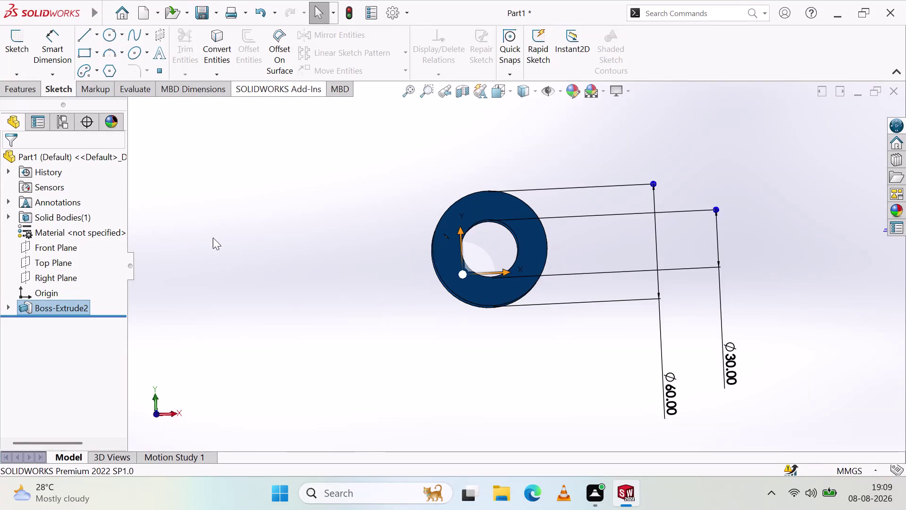
Clear the sketch preview and view the Boss-Extrude2 washer ring from the front.
key(Escape)
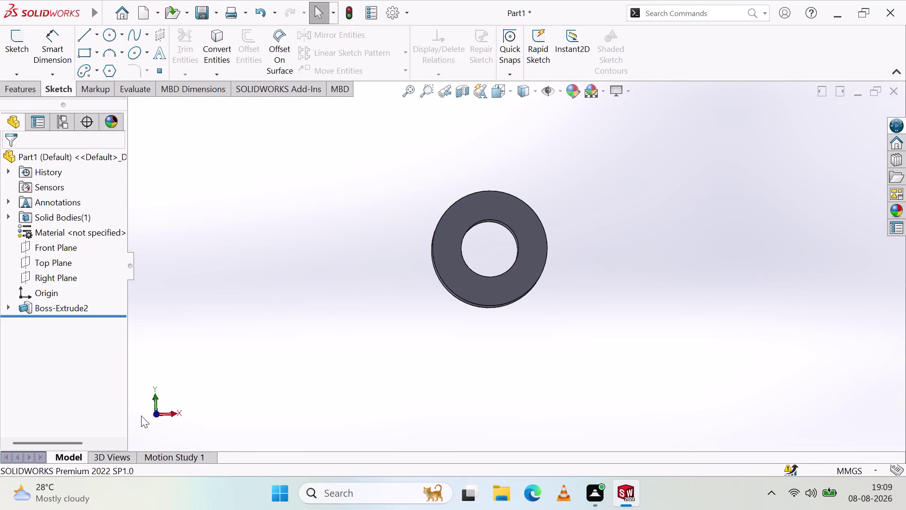
click(174, 417)
click(138, 414)
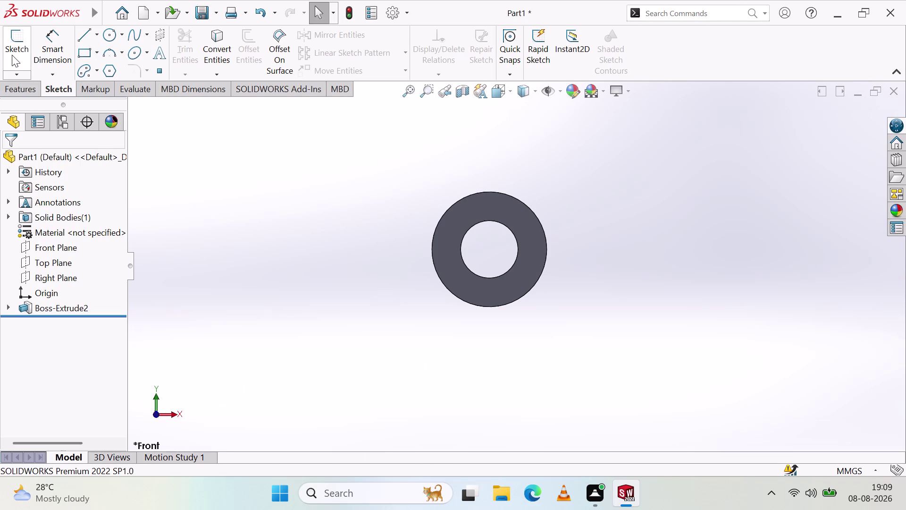
Begin a new sketch, backing out once before starting it again.
click(77, 38)
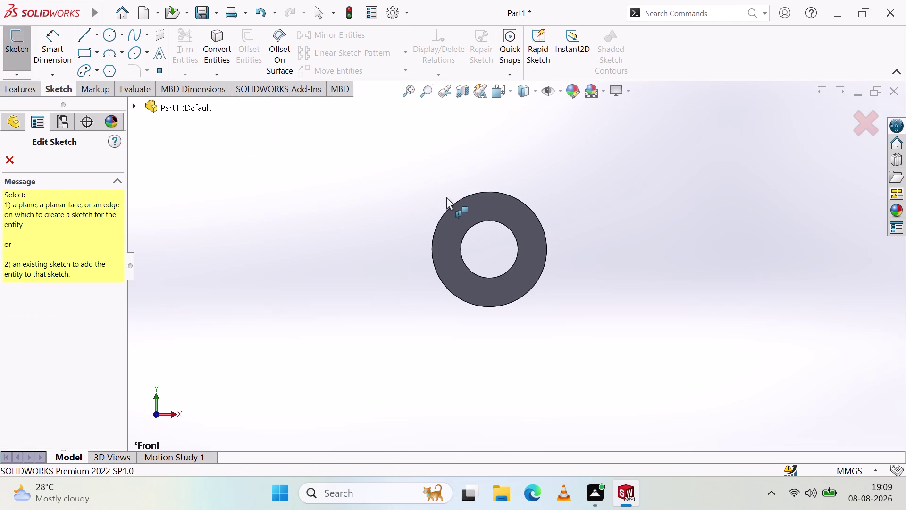
click(5, 163)
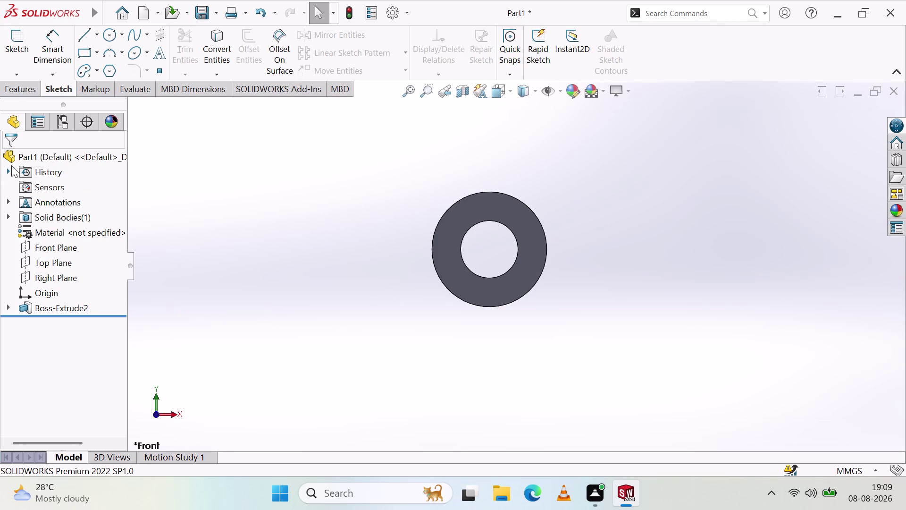
scroll(down, 3)
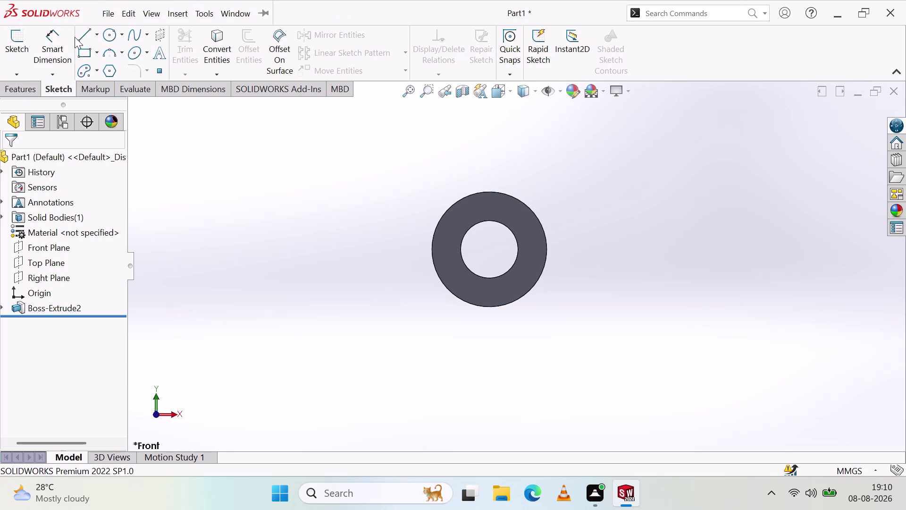
click(21, 45)
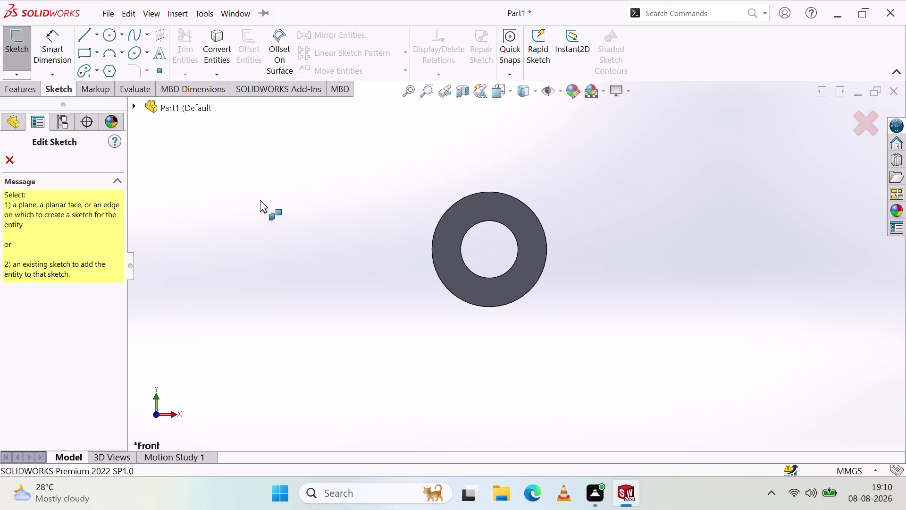
Place Sketch5 on the front plane and activate the Line tool.
click(450, 237)
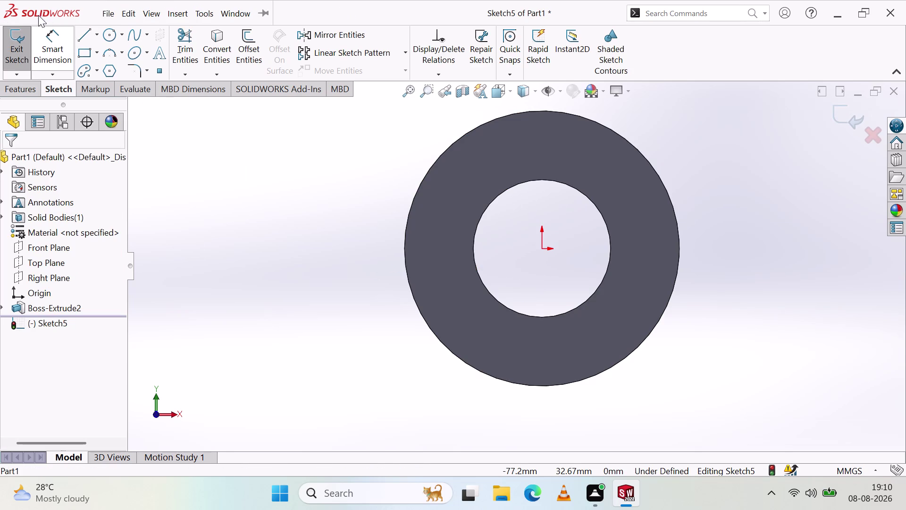
click(89, 34)
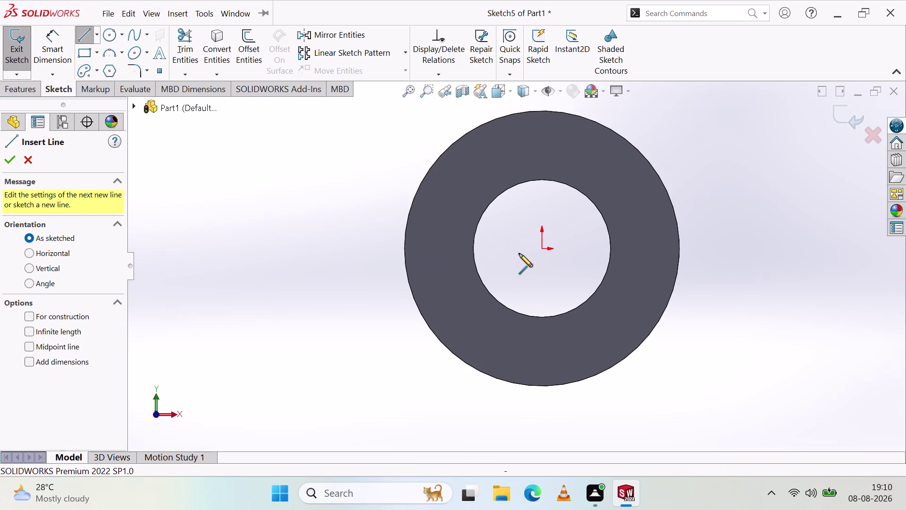
Draw a vertical line up from the ring's left edge, then a horizontal line leftward.
click(404, 248)
scroll(up, 3)
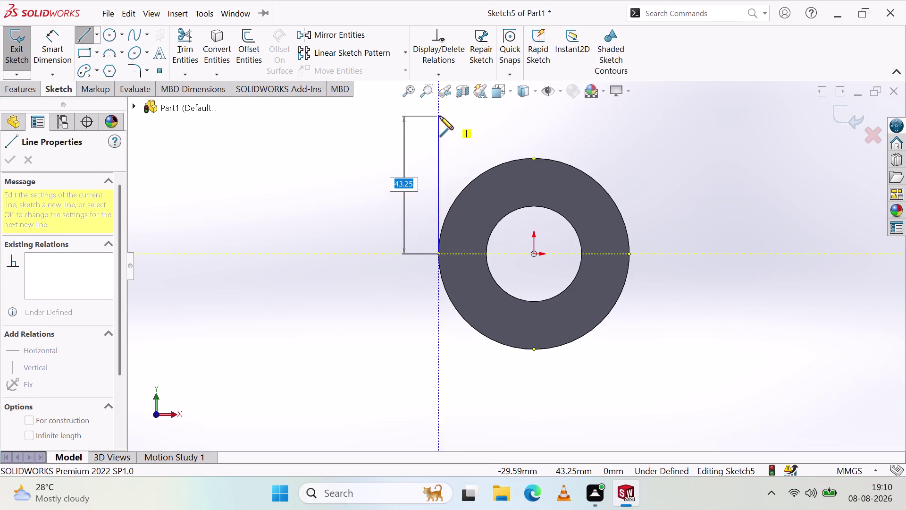
click(440, 116)
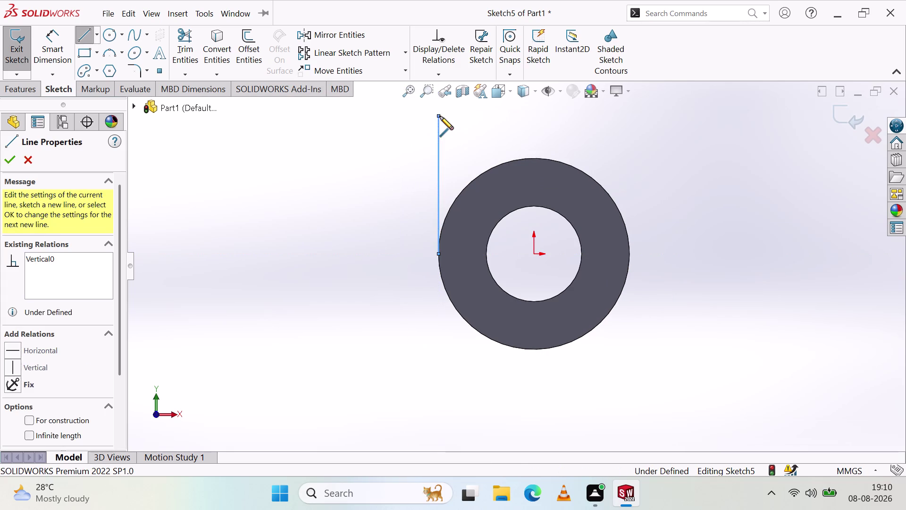
click(303, 117)
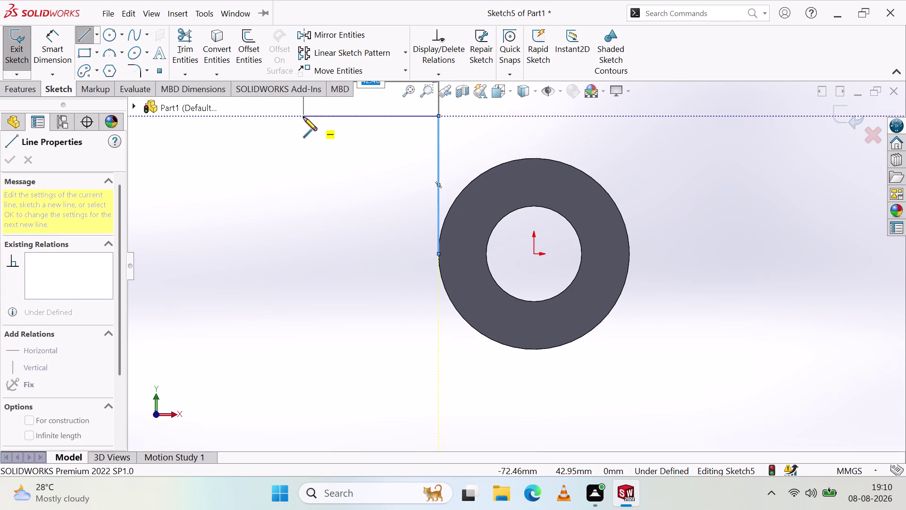
key(Escape)
scroll(up, 3)
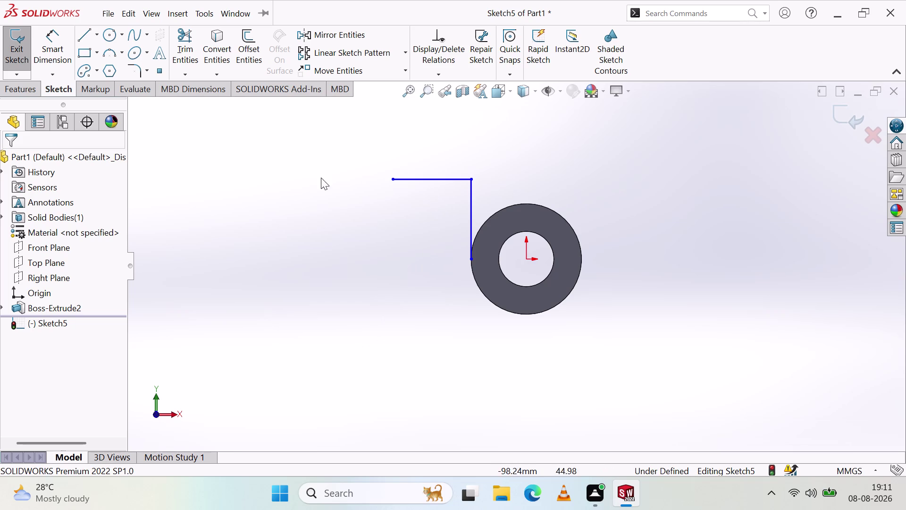
Add connected lines up, right, and back down onto the ring's outer edge.
click(85, 34)
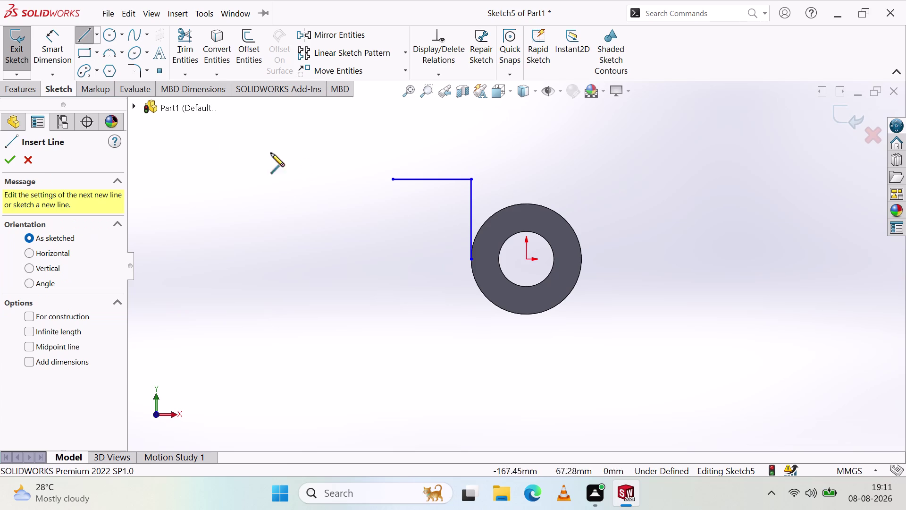
click(391, 178)
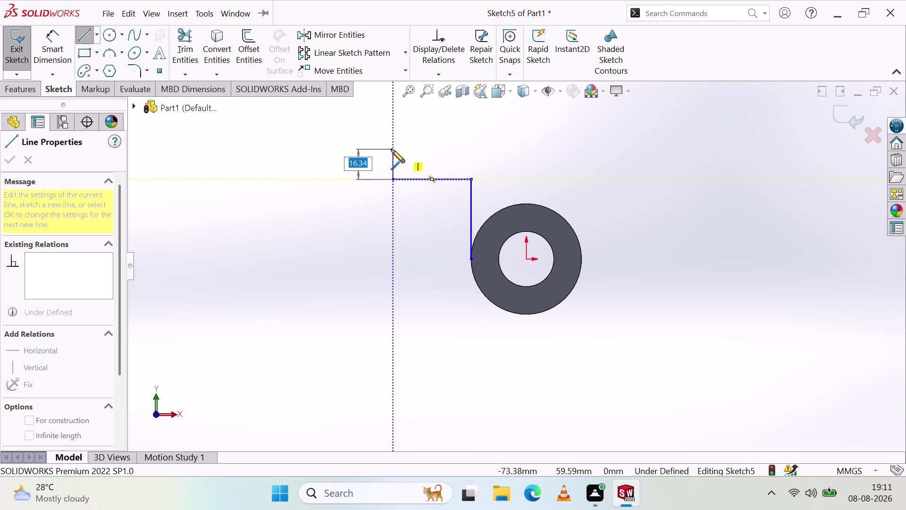
click(391, 149)
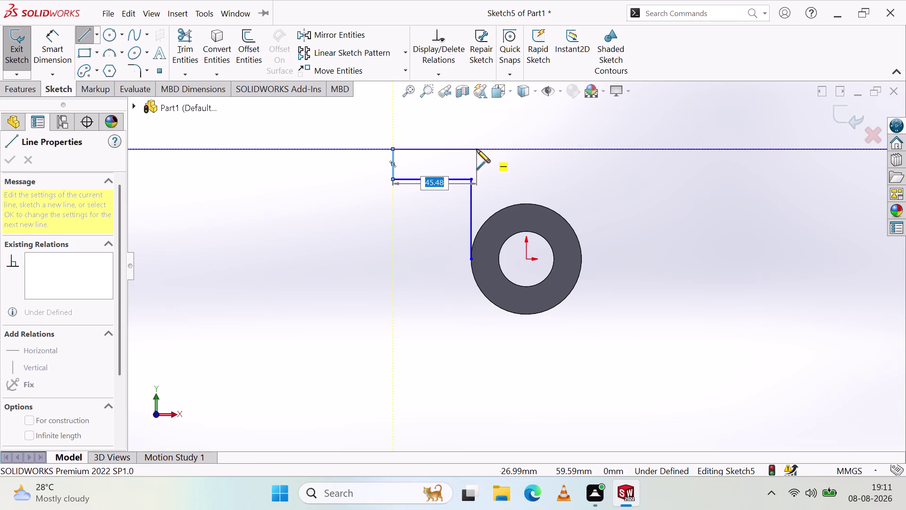
click(504, 147)
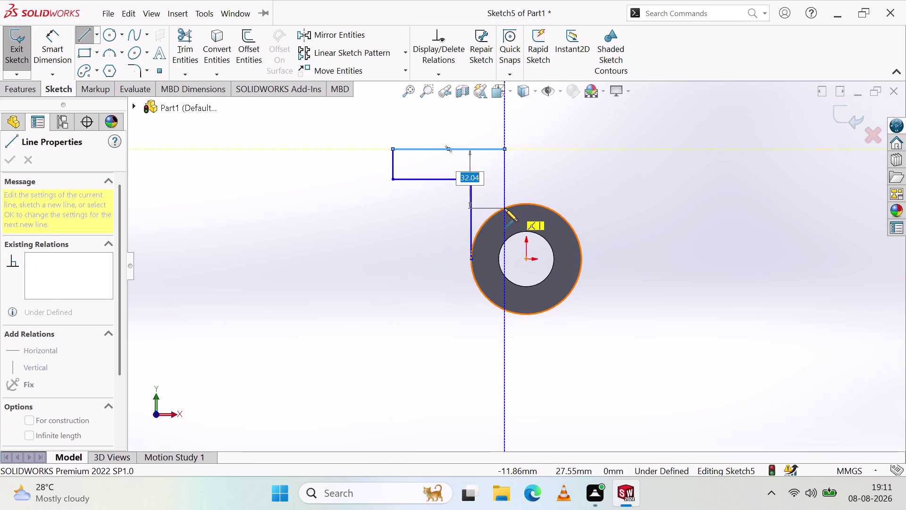
click(505, 208)
key(Escape)
key(Escape)
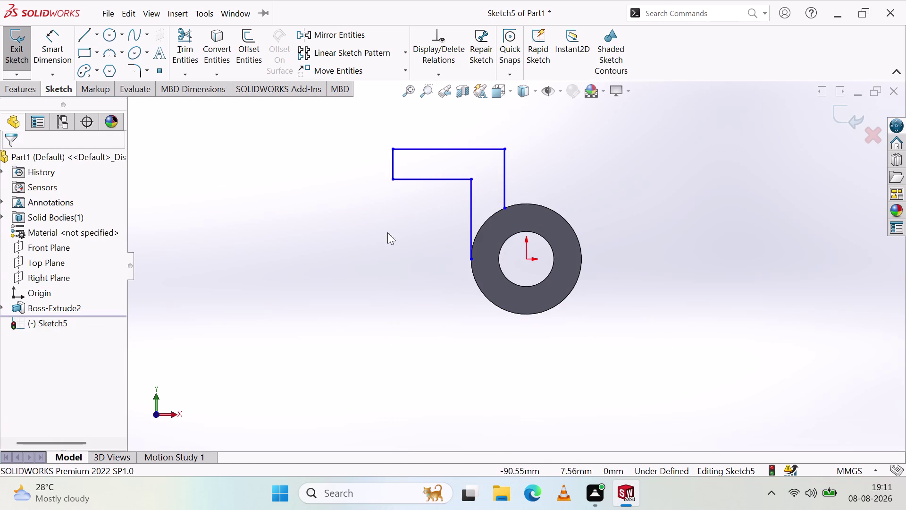